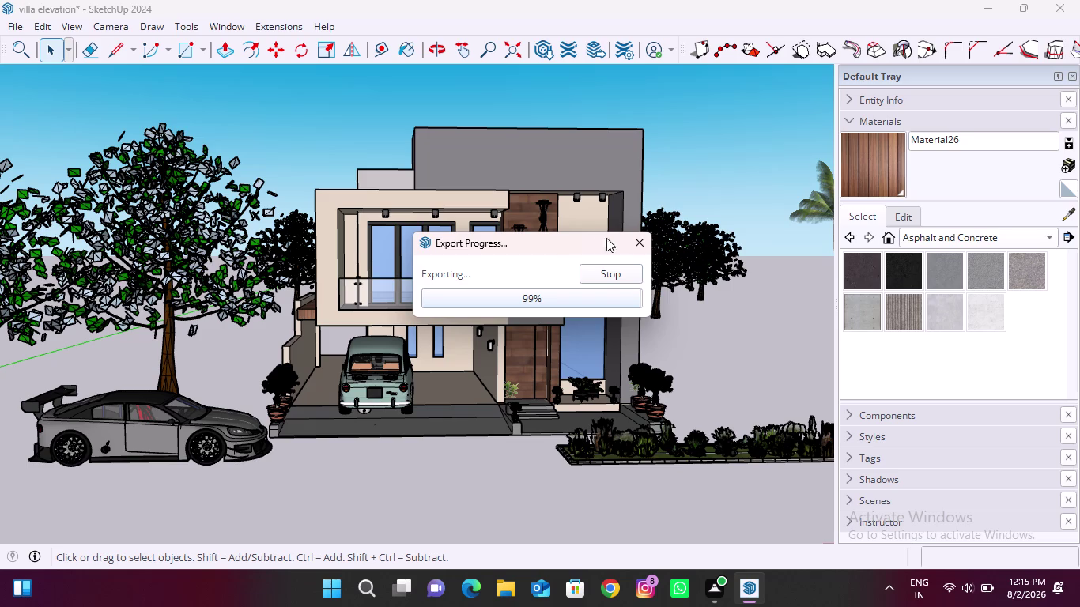
drag(559, 241, 779, 569)
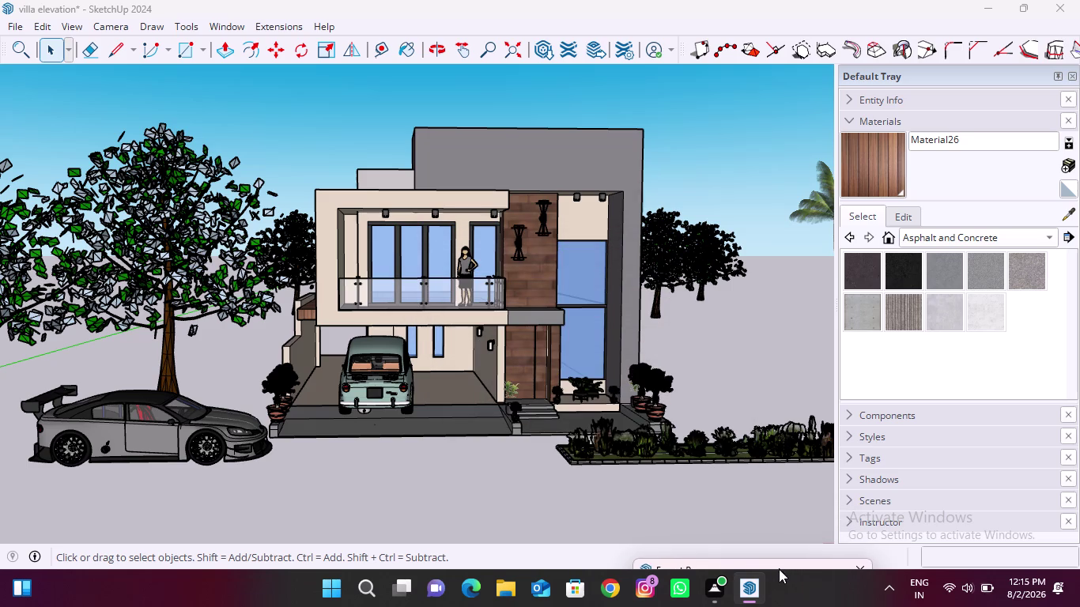
drag(779, 570, 688, 473)
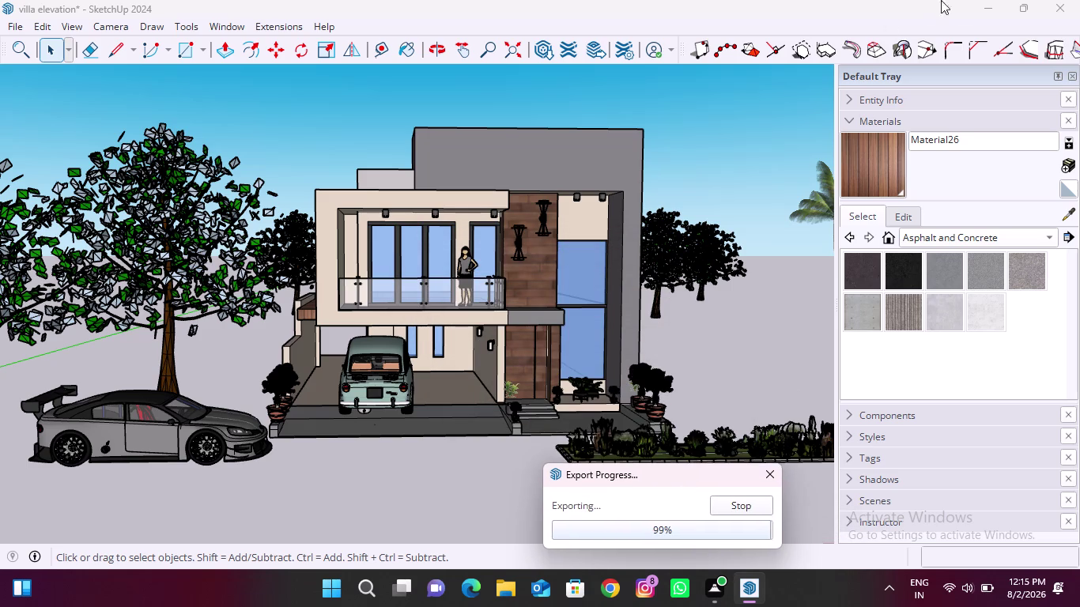